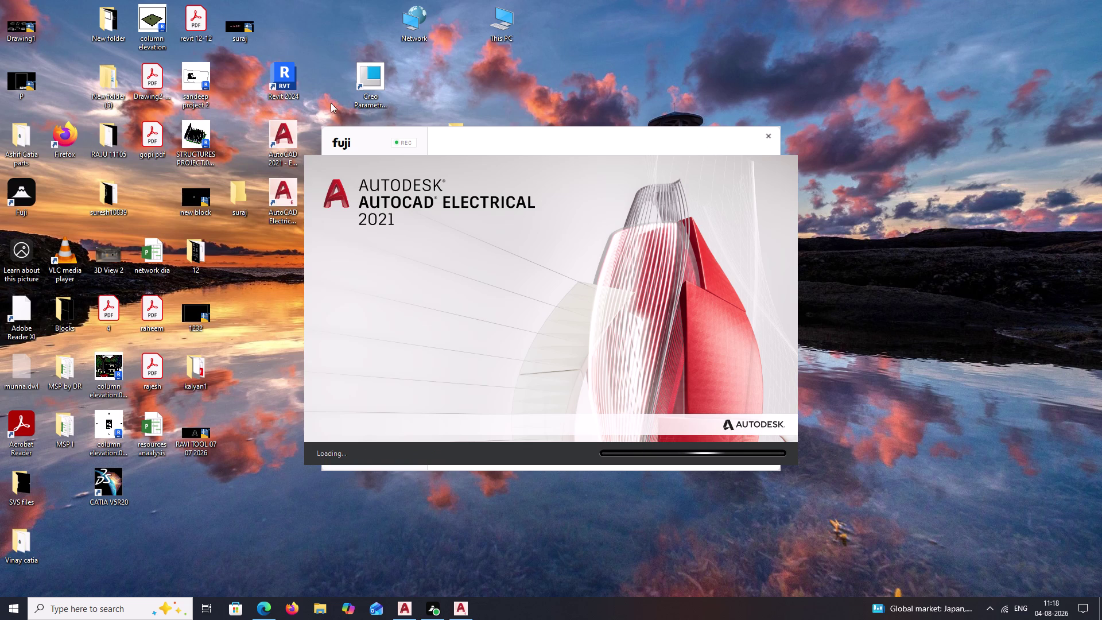
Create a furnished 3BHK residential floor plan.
Launch AutoCAD Electrical 2021 from the desktop shortcut and switch to its loading window.
double_click(282, 134)
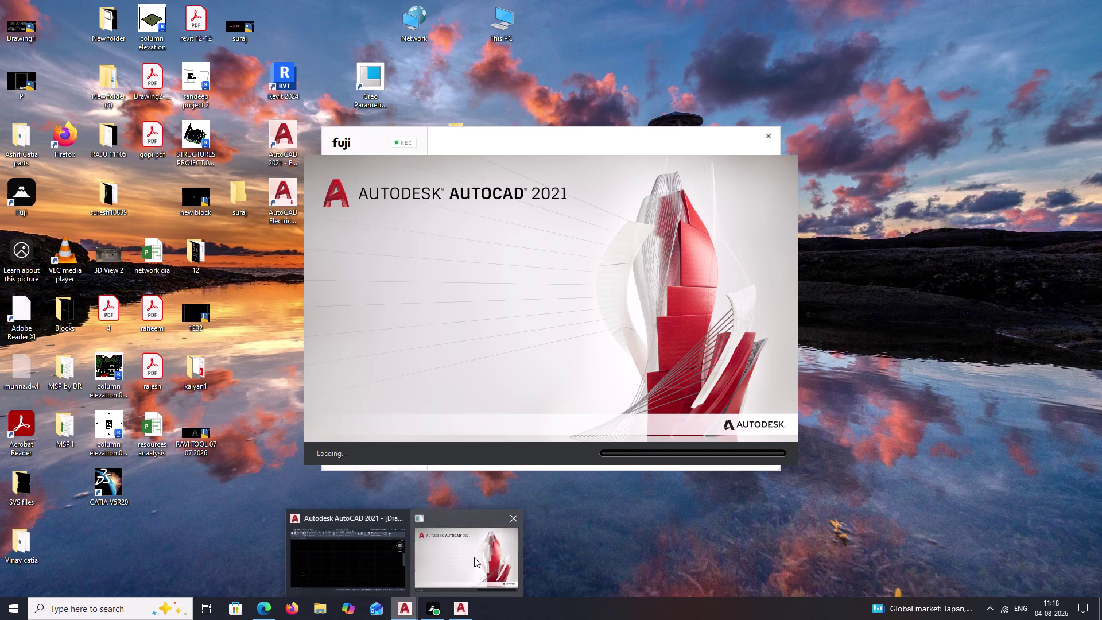
click(513, 513)
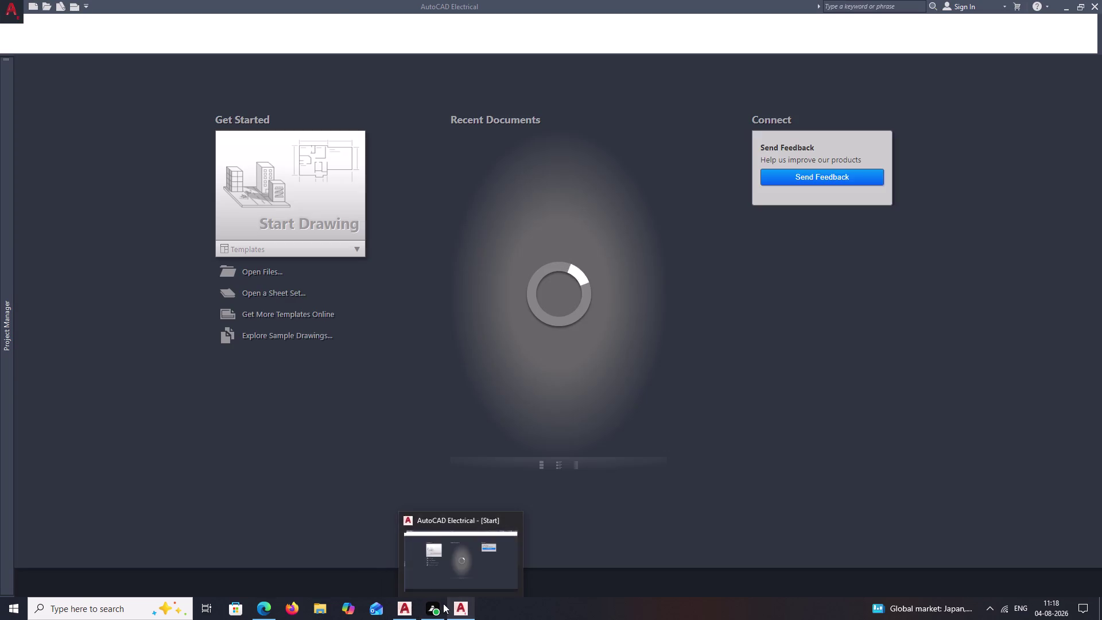
Dismiss the 'Save changes to Drawing1.dwg?' prompt so the drawing stays open.
click(454, 520)
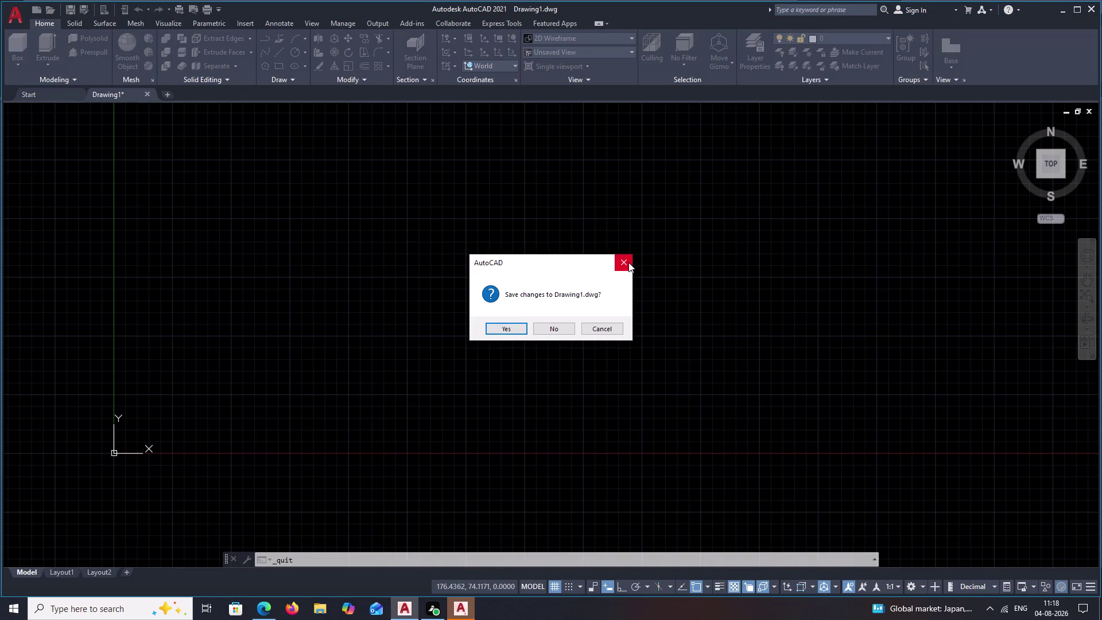
click(629, 262)
scroll(down, 3)
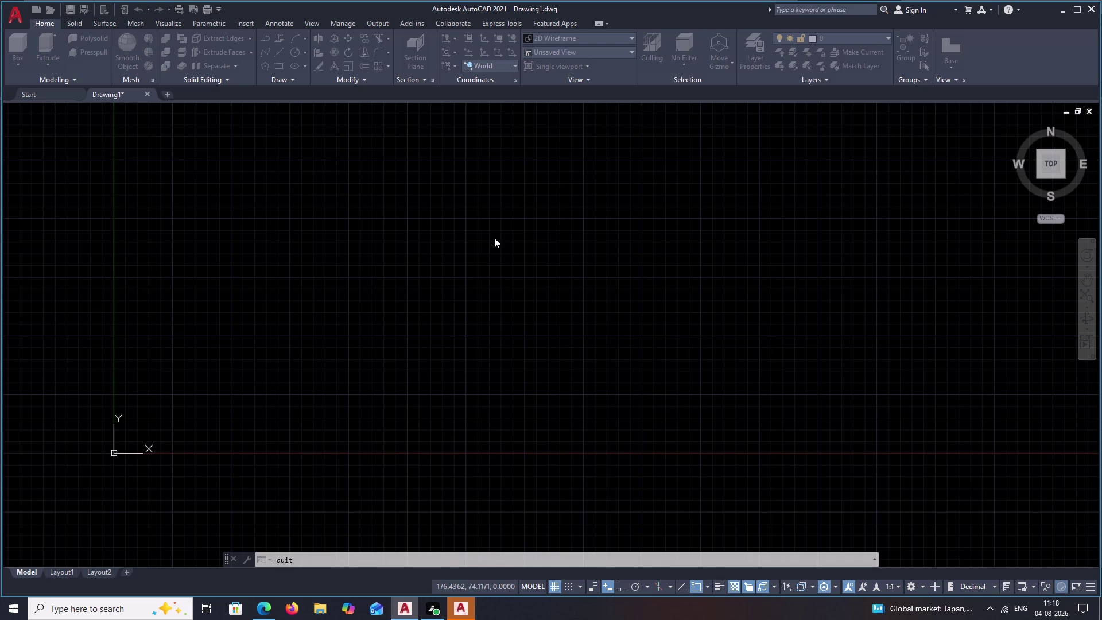
scroll(down, 3)
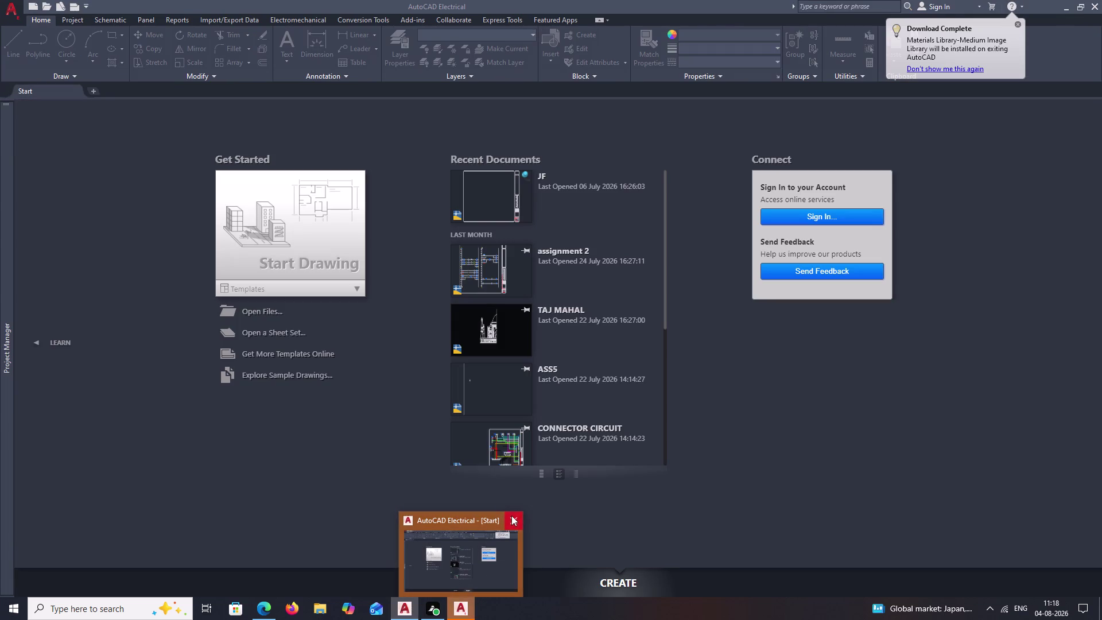
Bring the AutoCAD 2021 Drawing1 window to the front from the taskbar.
click(512, 516)
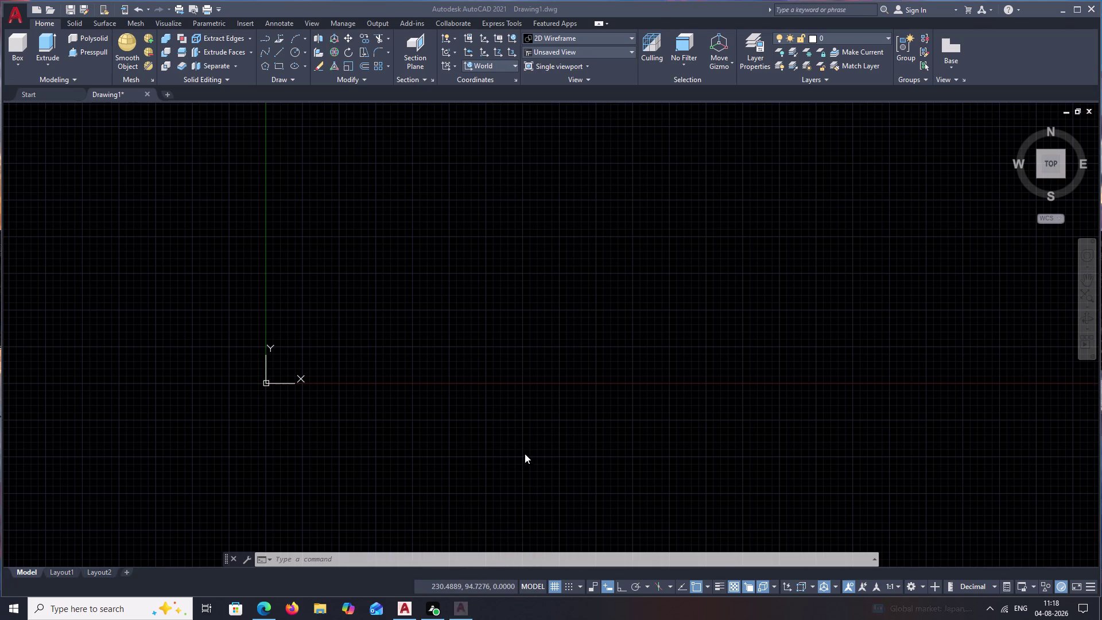
scroll(down, 3)
scroll(down, 3)
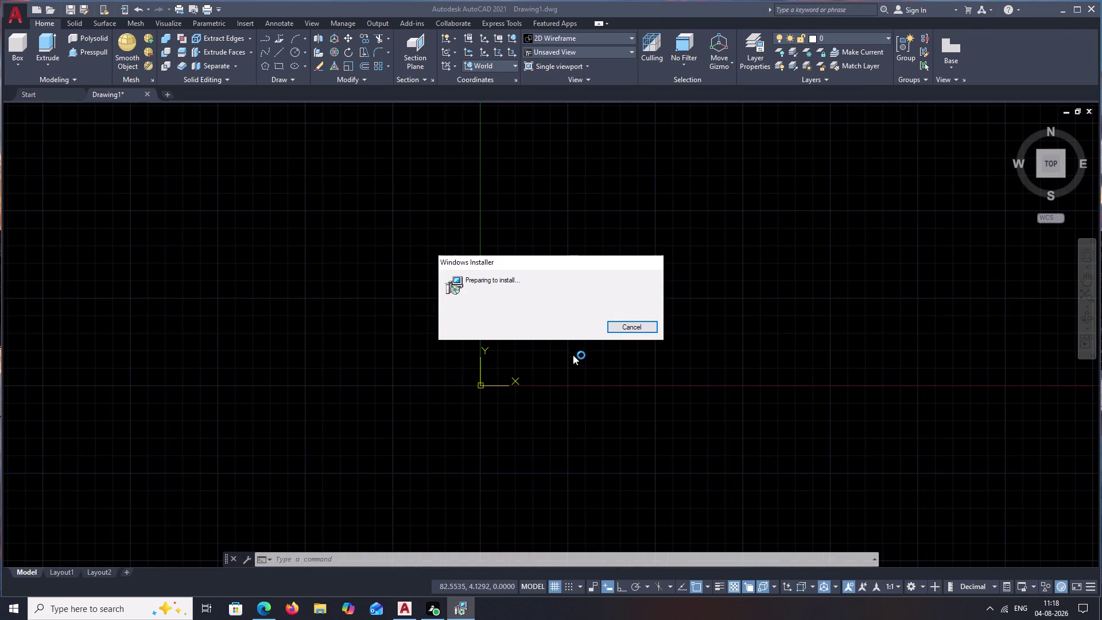